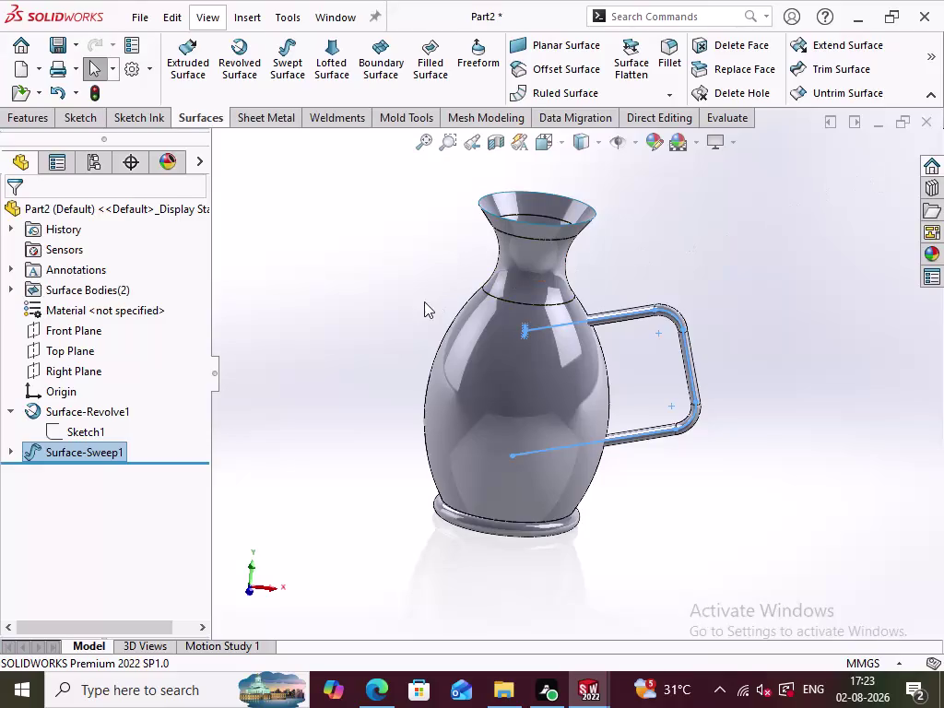
Orbit the jug to inspect the handle joints, neck and base.
click(399, 308)
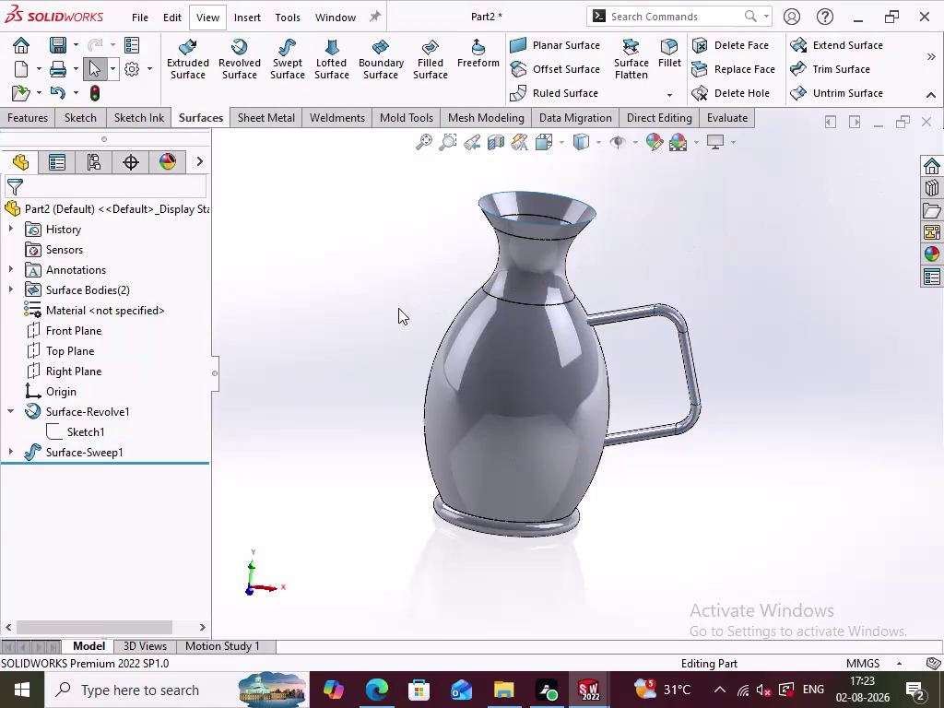
middle_drag(686, 471, 729, 489)
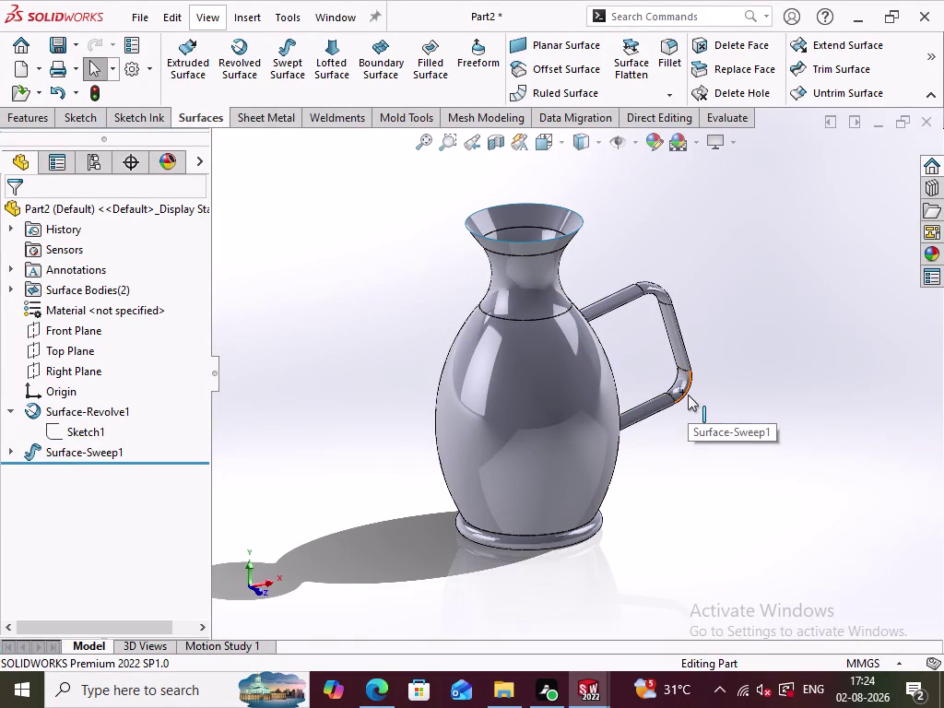
middle_drag(703, 483, 545, 522)
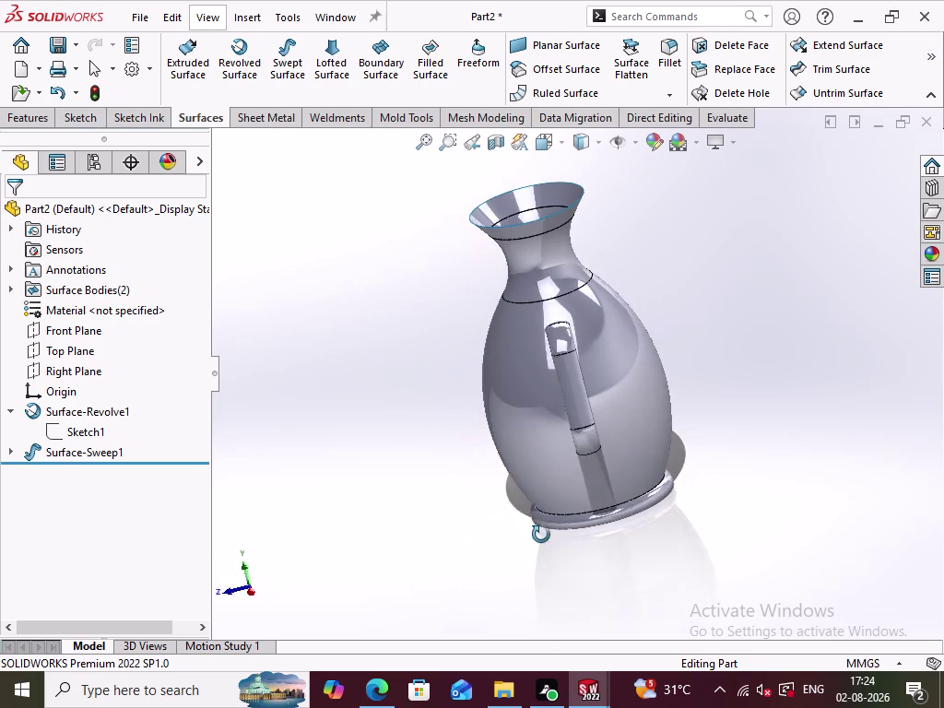
middle_drag(545, 521, 540, 541)
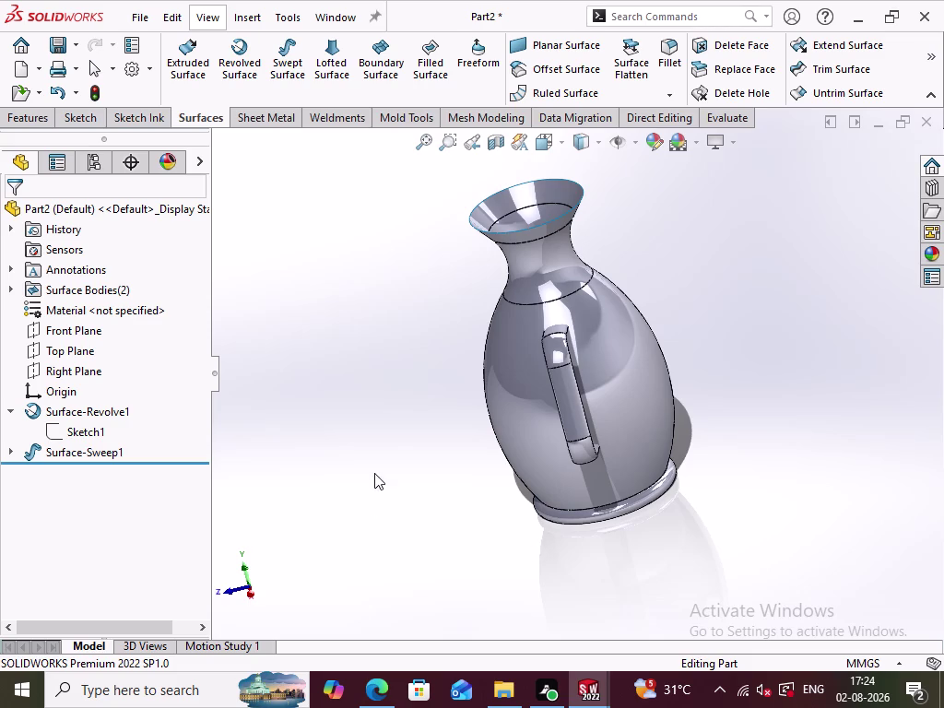
middle_drag(376, 467, 506, 541)
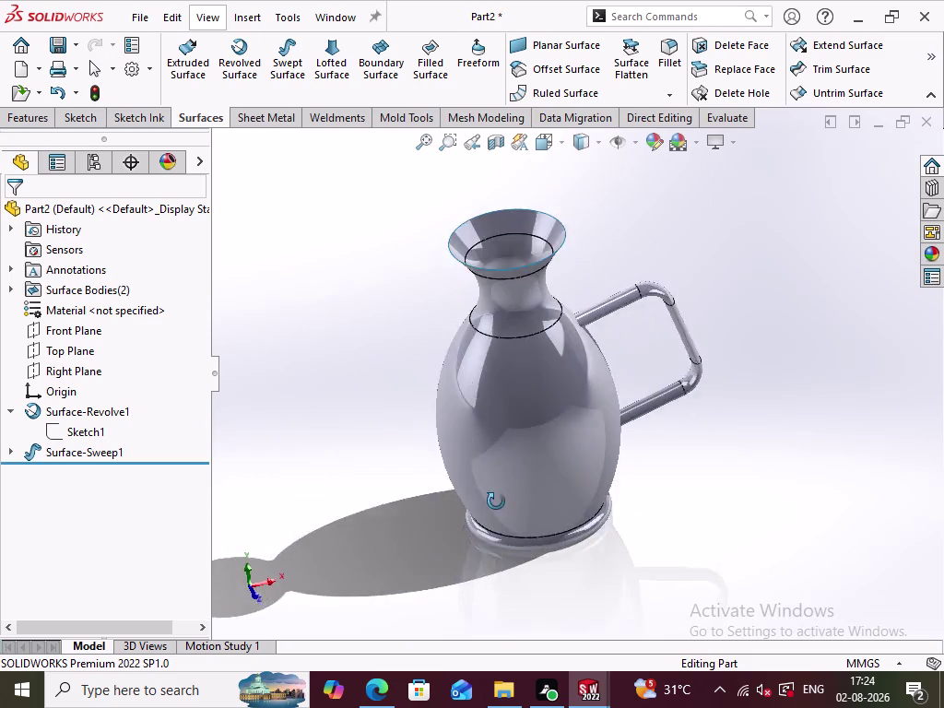
middle_drag(506, 541, 454, 514)
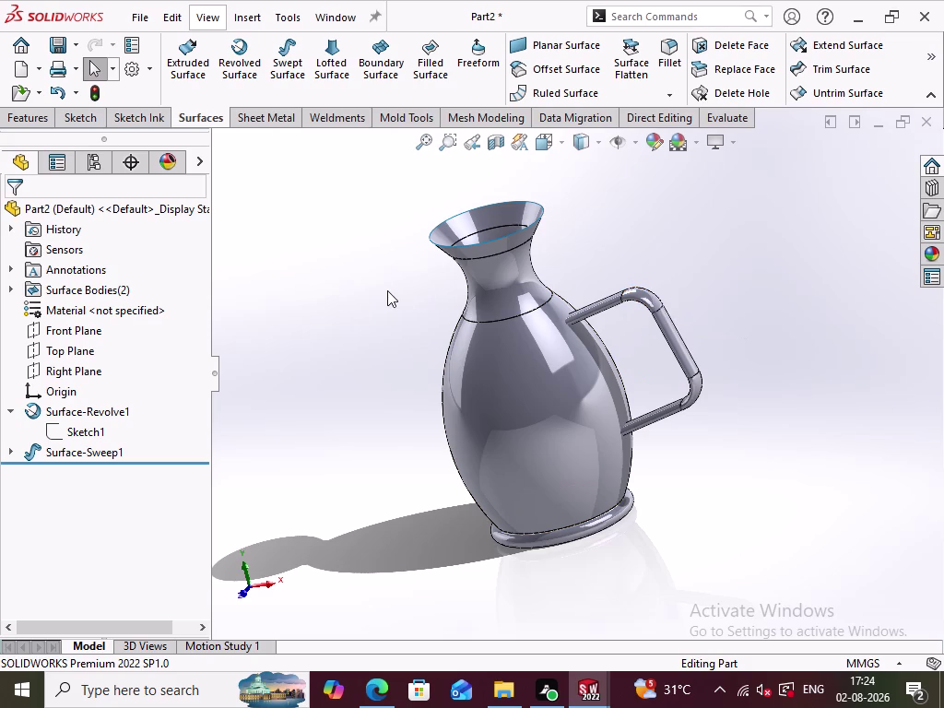
middle_drag(387, 291, 398, 233)
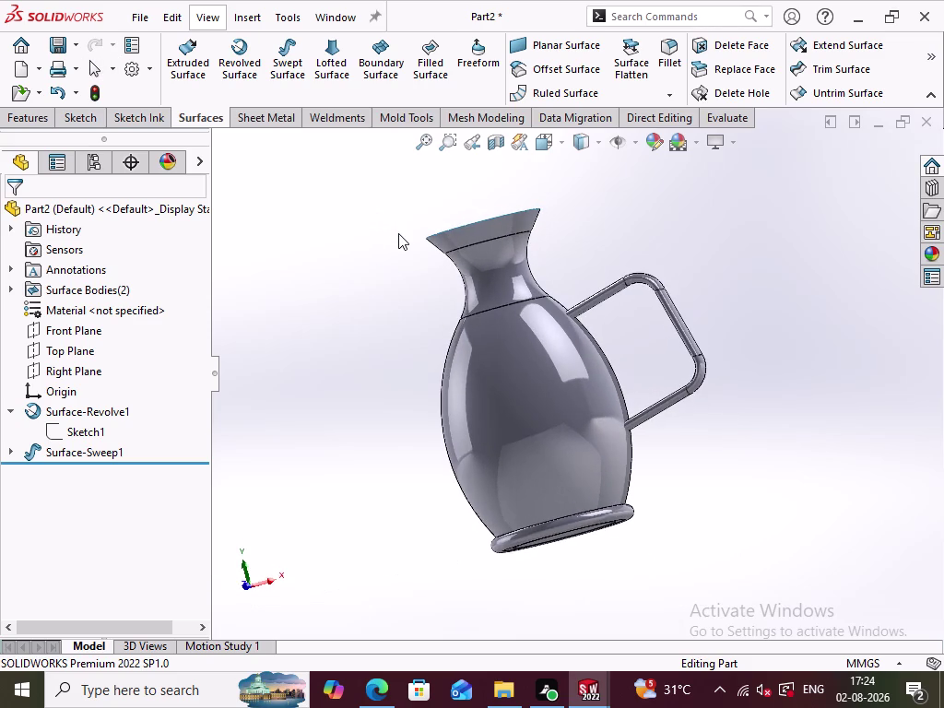
middle_drag(374, 361, 344, 306)
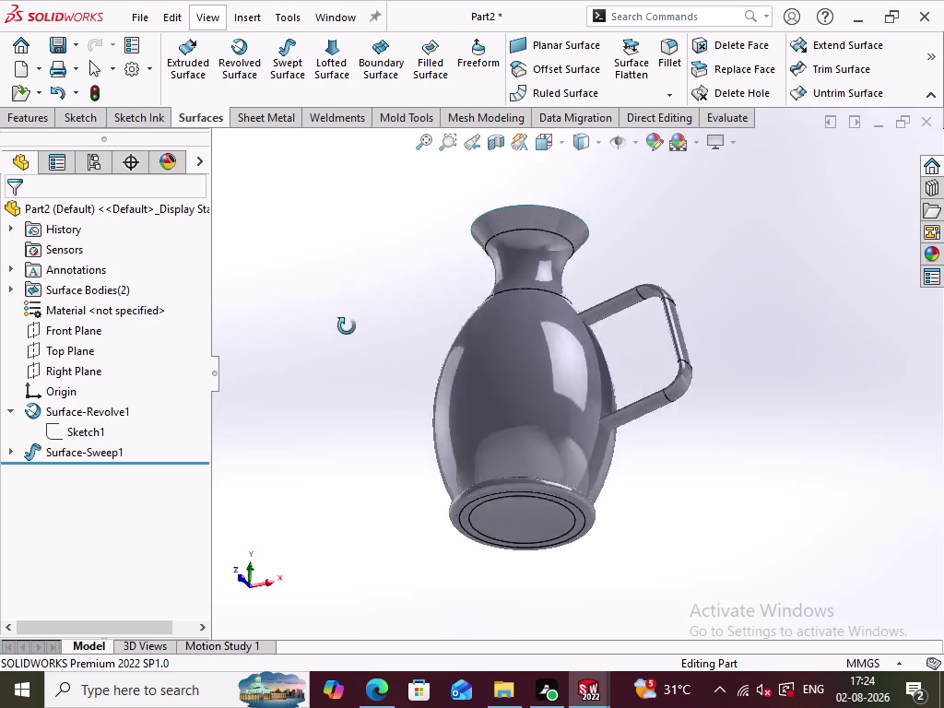
middle_drag(344, 306, 401, 402)
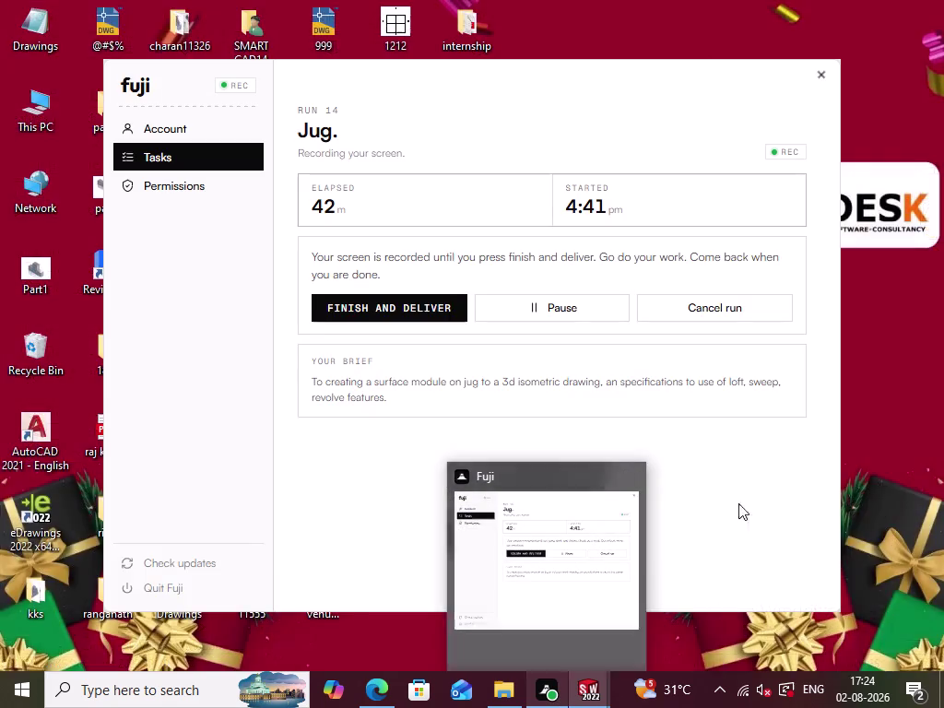
scroll(up, 3)
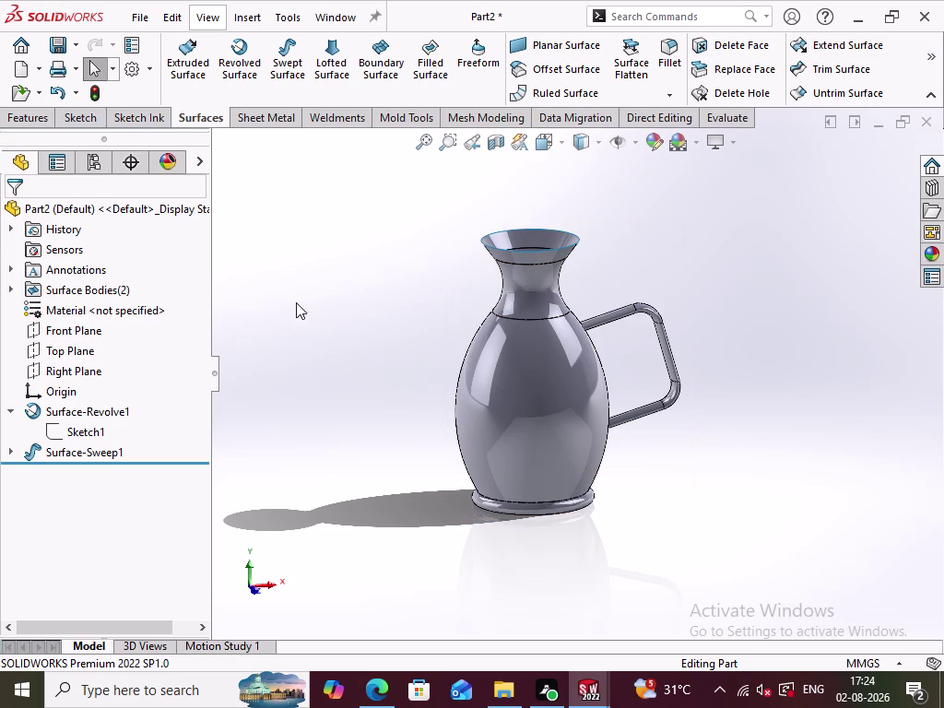
Start a reference plane offset 300 mm from the Top Plane.
click(484, 242)
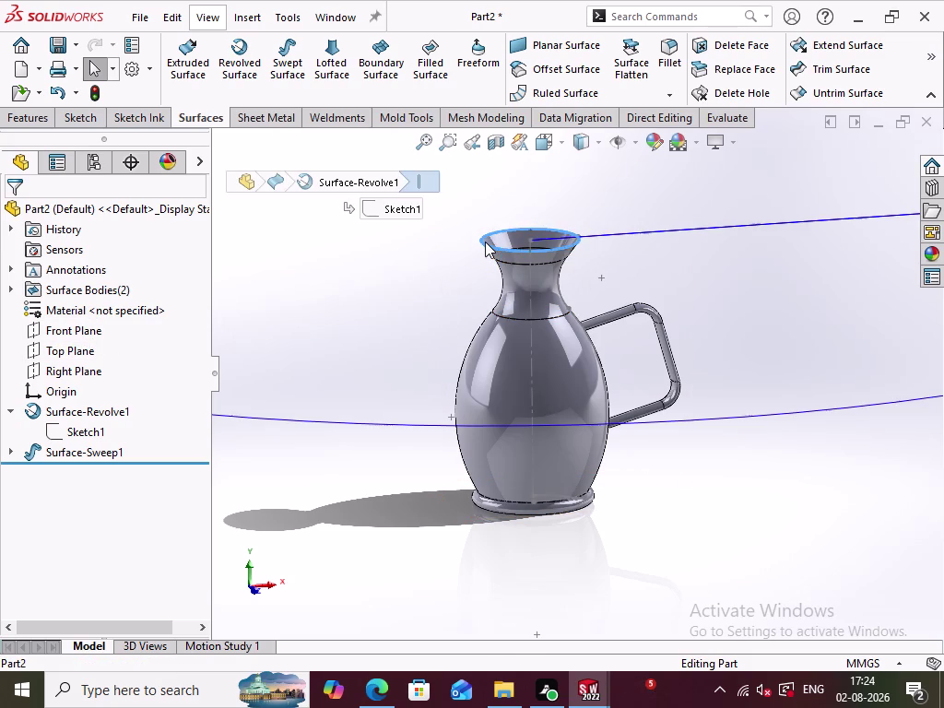
click(704, 282)
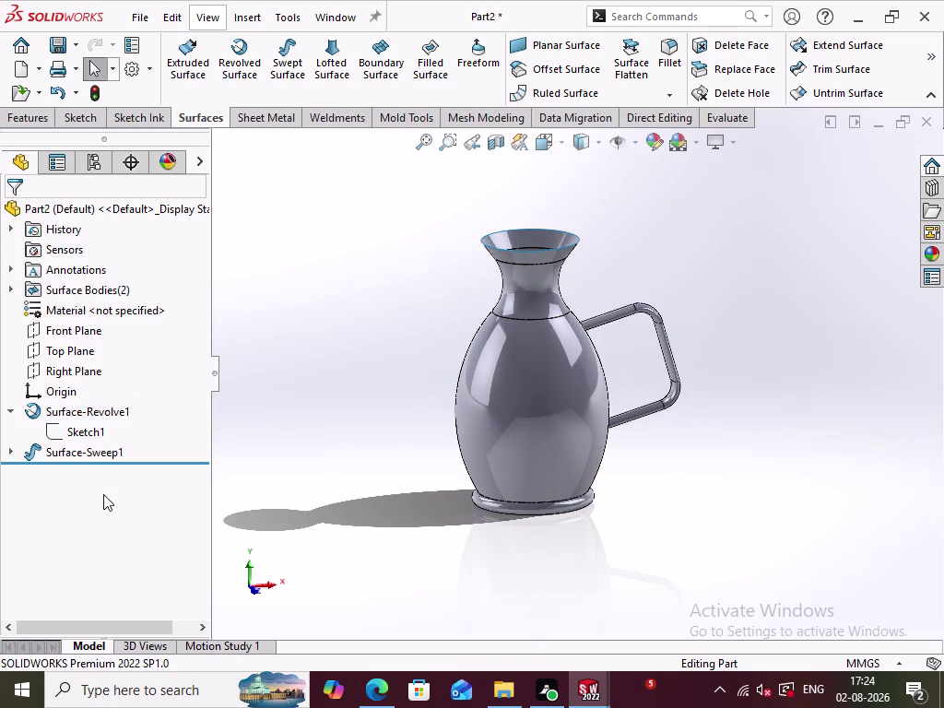
click(72, 354)
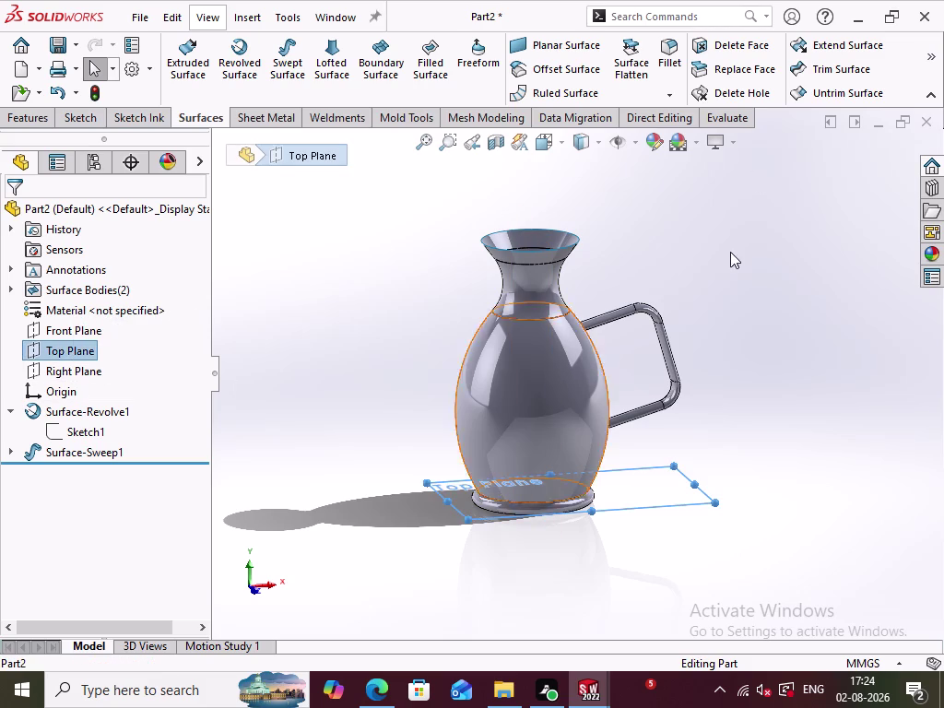
click(929, 58)
click(718, 123)
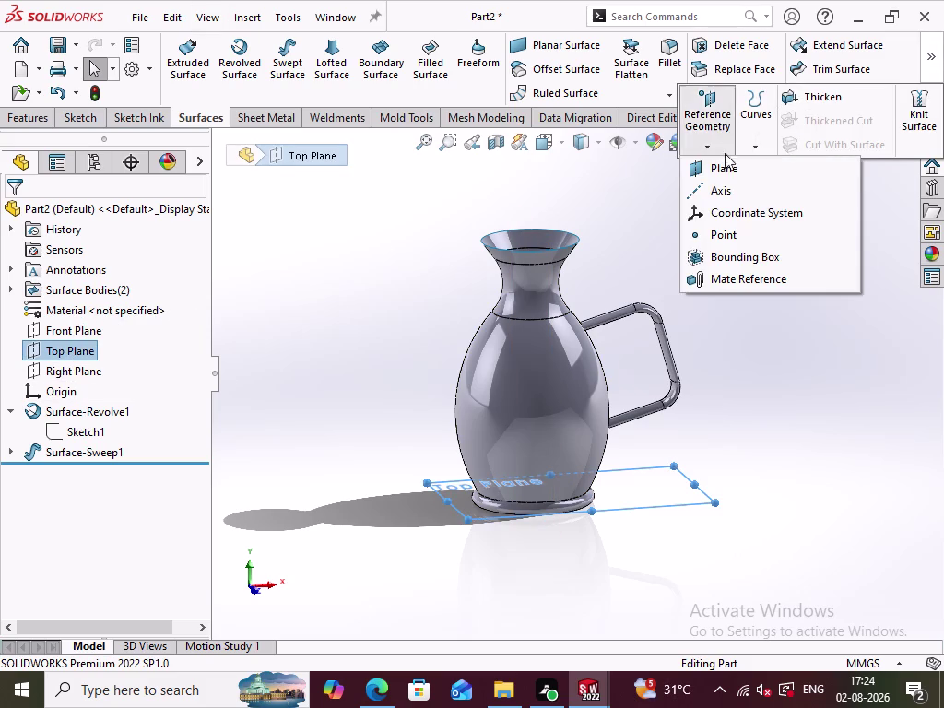
click(726, 160)
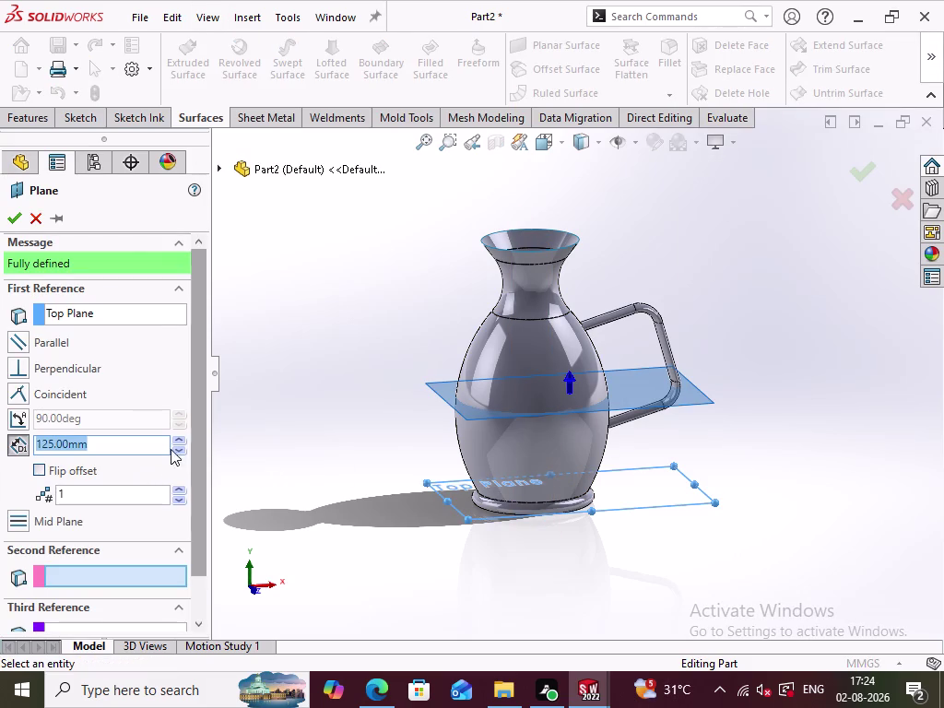
key(3)
text(00)
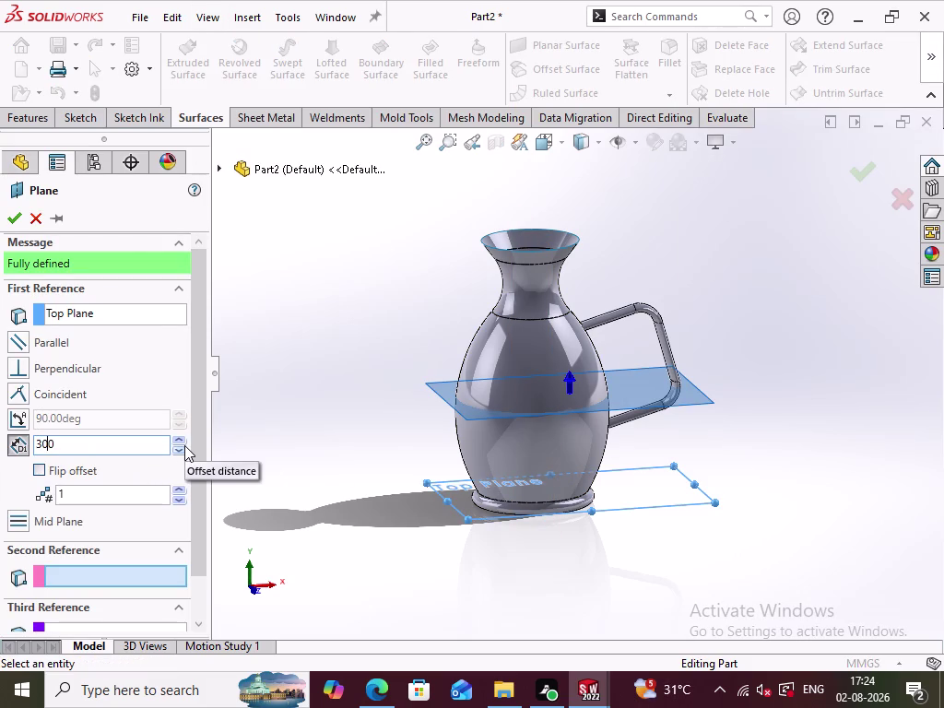
click(374, 386)
Change the plane offset to 320 mm, accept Plane1 and select it.
middle_drag(374, 385, 377, 348)
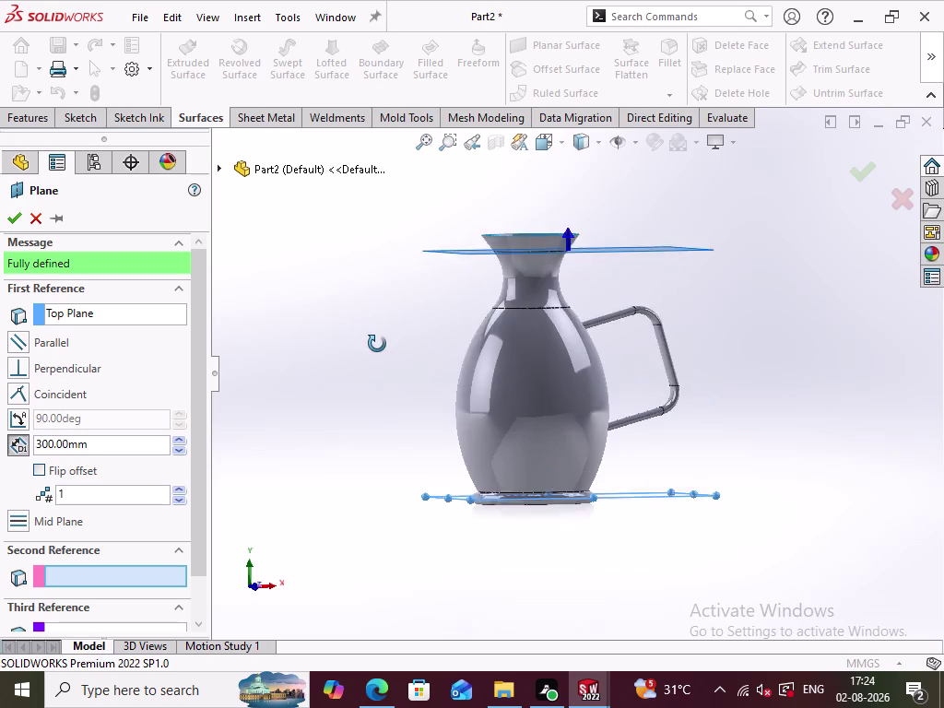
middle_drag(377, 348, 364, 354)
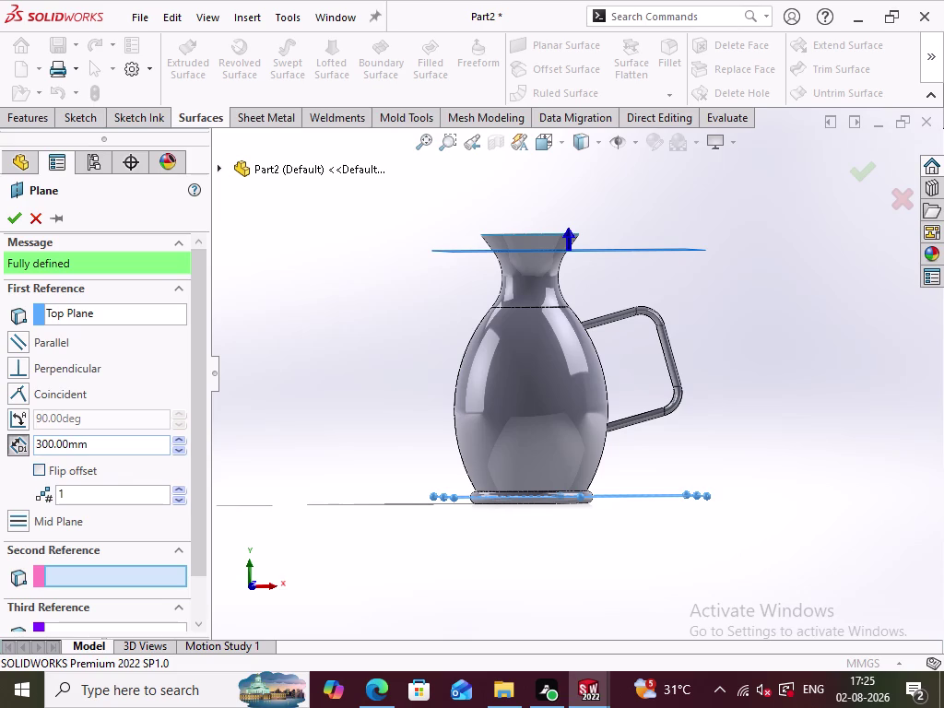
drag(102, 448, 15, 458)
text(32)
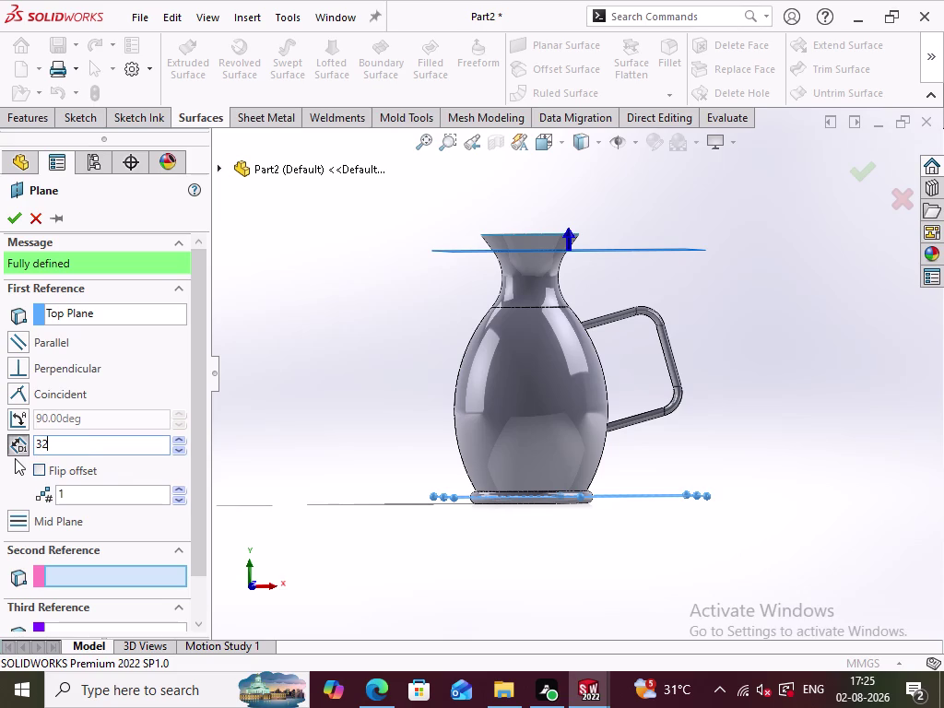
text(0)
key(Return)
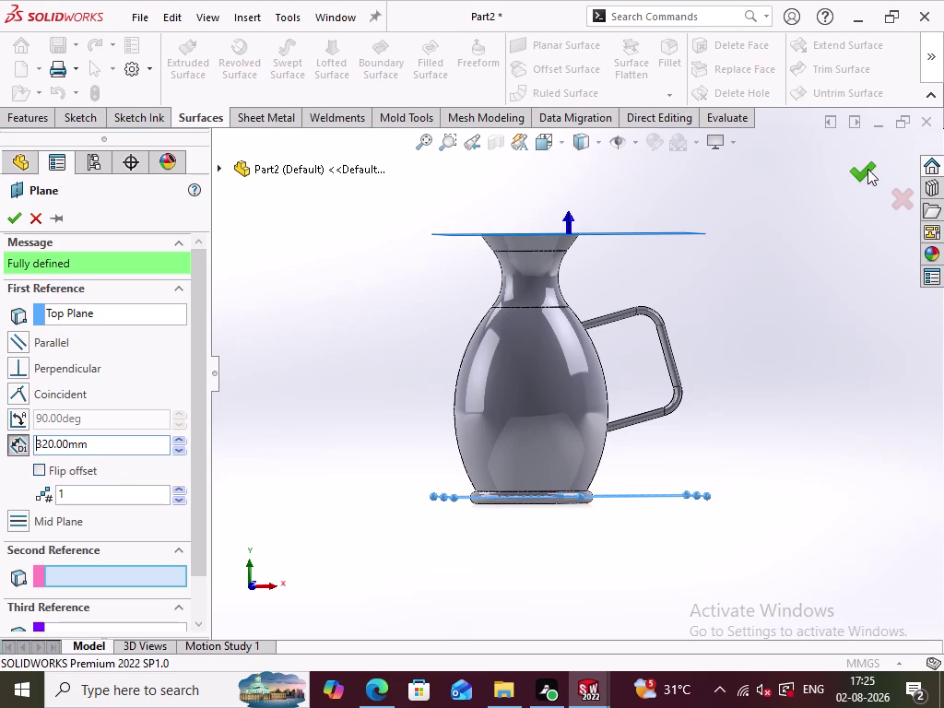
click(867, 169)
click(736, 266)
middle_drag(732, 282, 710, 400)
click(662, 290)
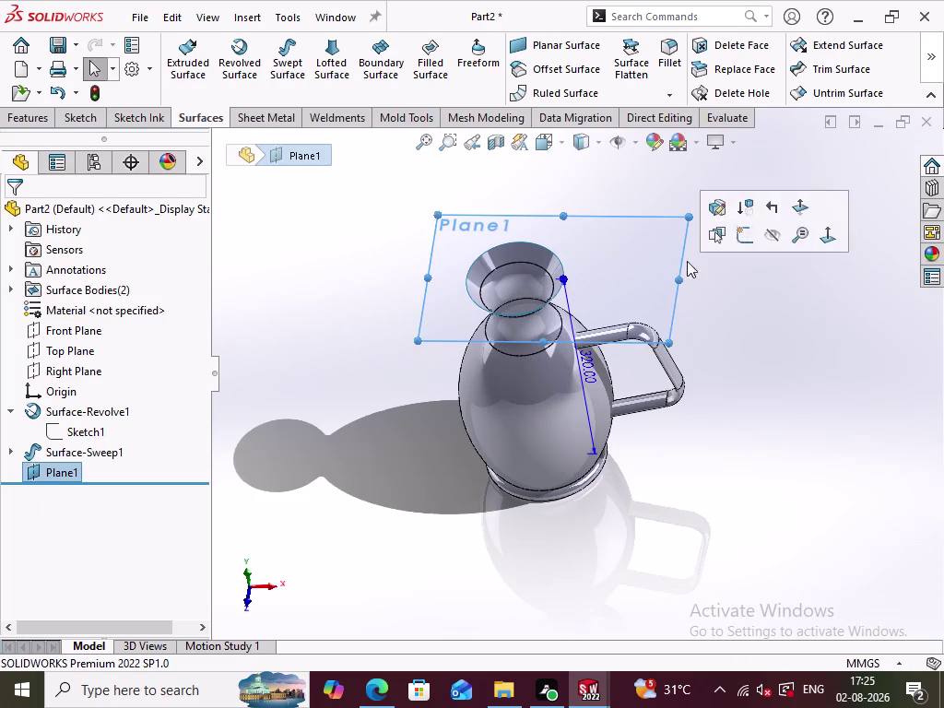
Open a new sketch on Plane1 and hide the plane.
click(746, 243)
scroll(up, 3)
scroll(up, 3)
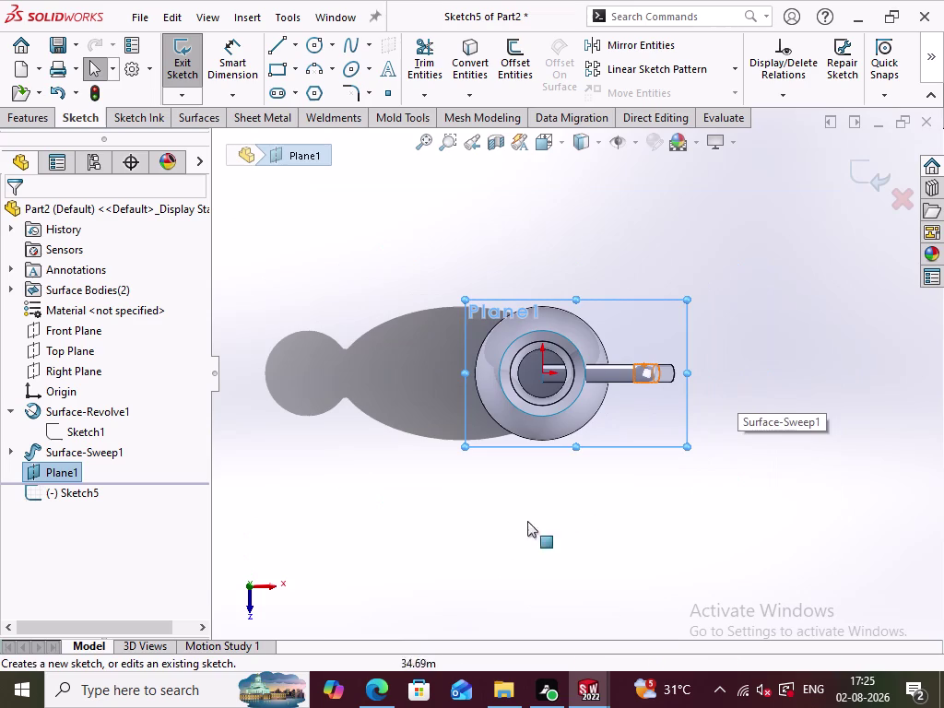
click(483, 527)
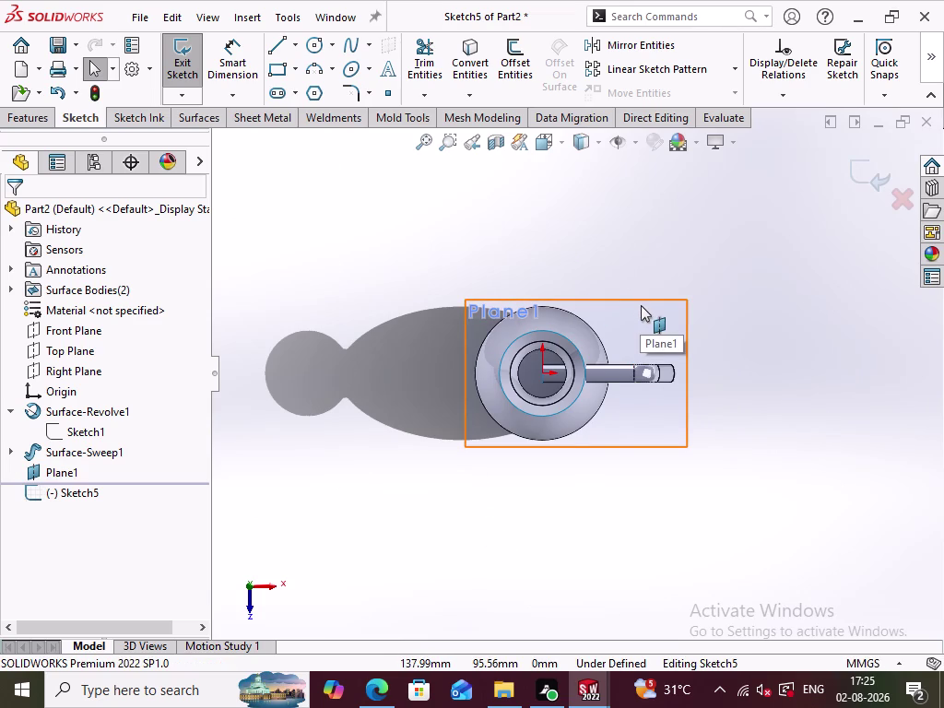
right_click(58, 471)
click(109, 360)
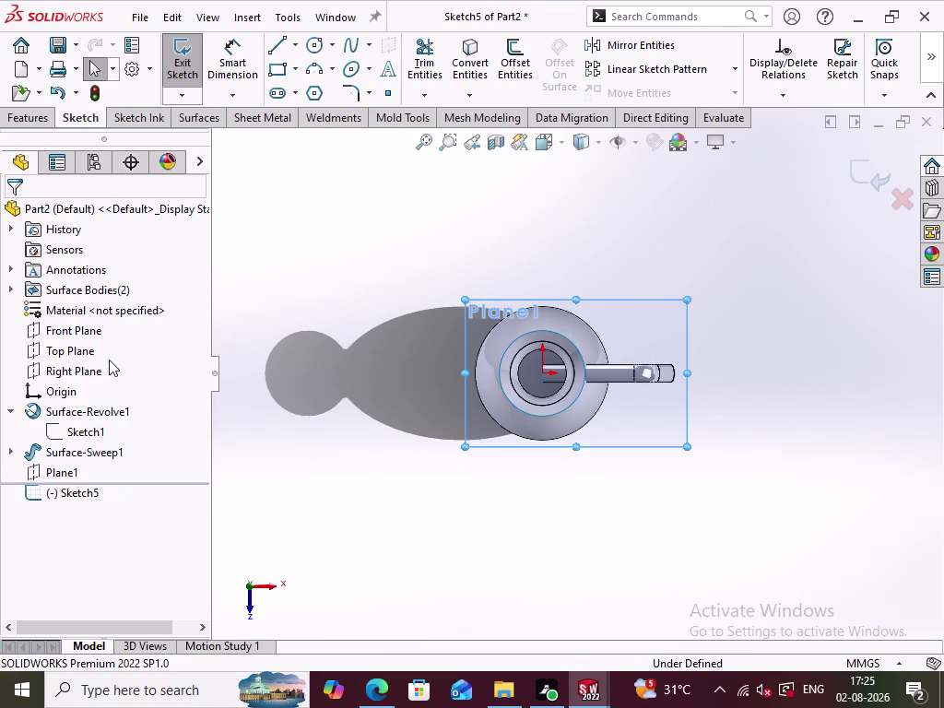
click(373, 448)
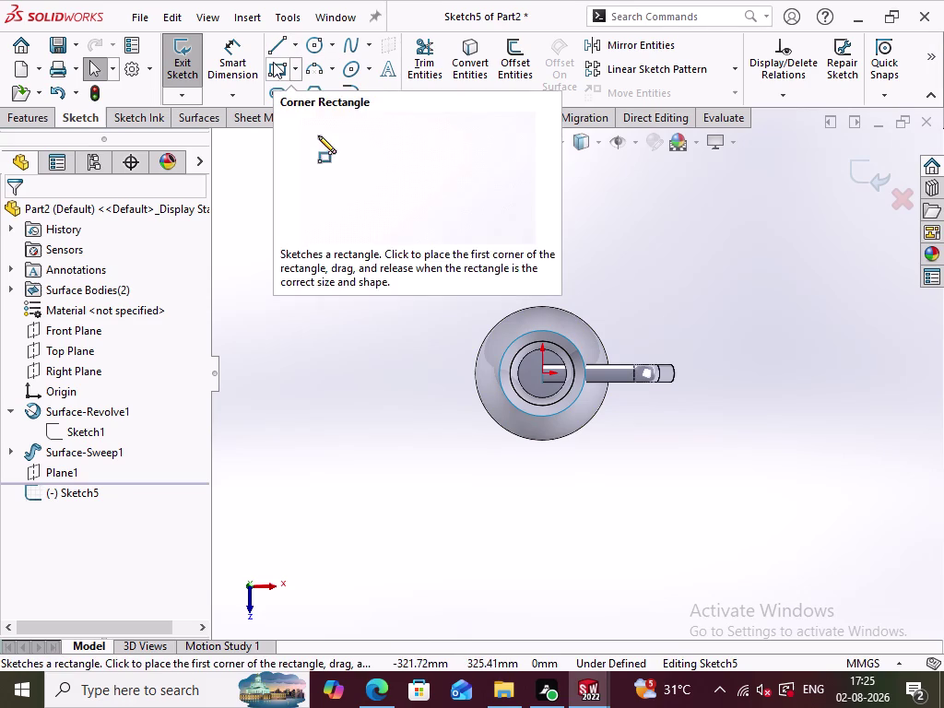
Draw a horizontal centerline leftward from the origin.
click(296, 47)
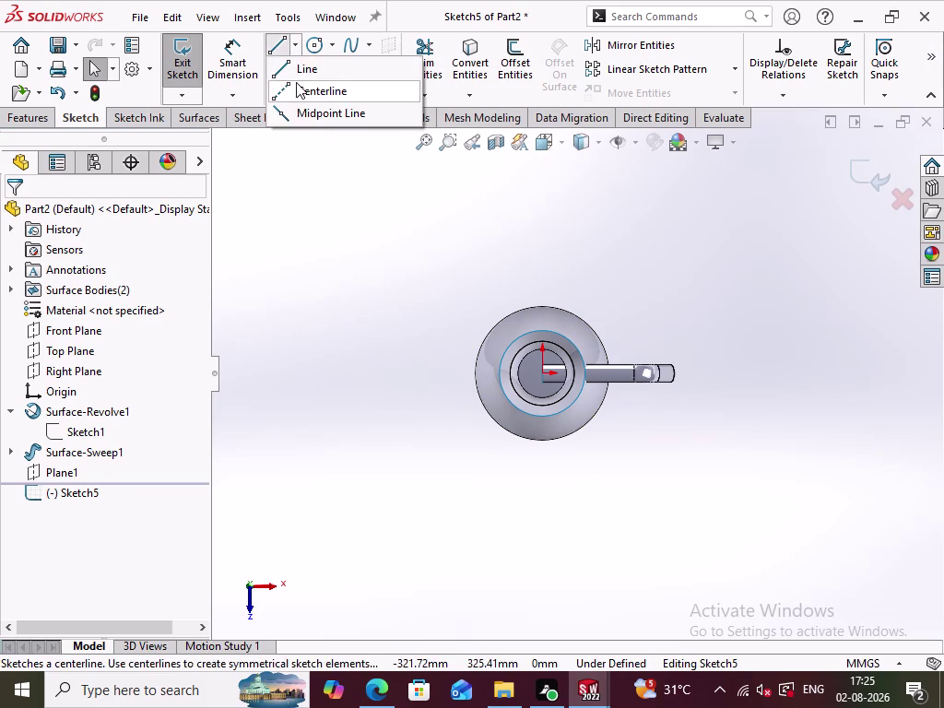
click(289, 89)
click(539, 376)
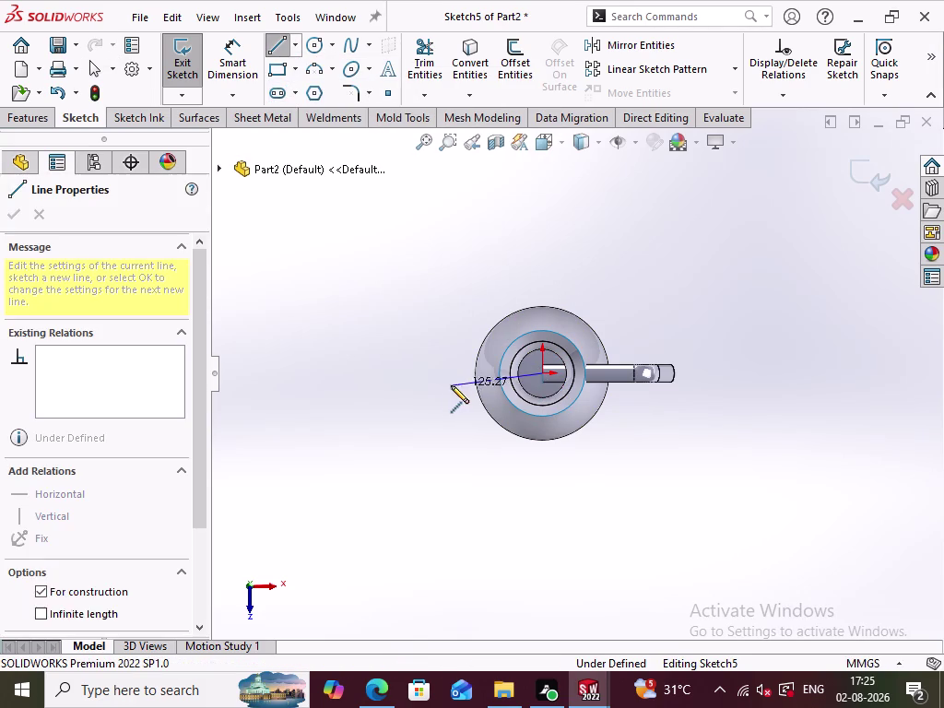
click(438, 374)
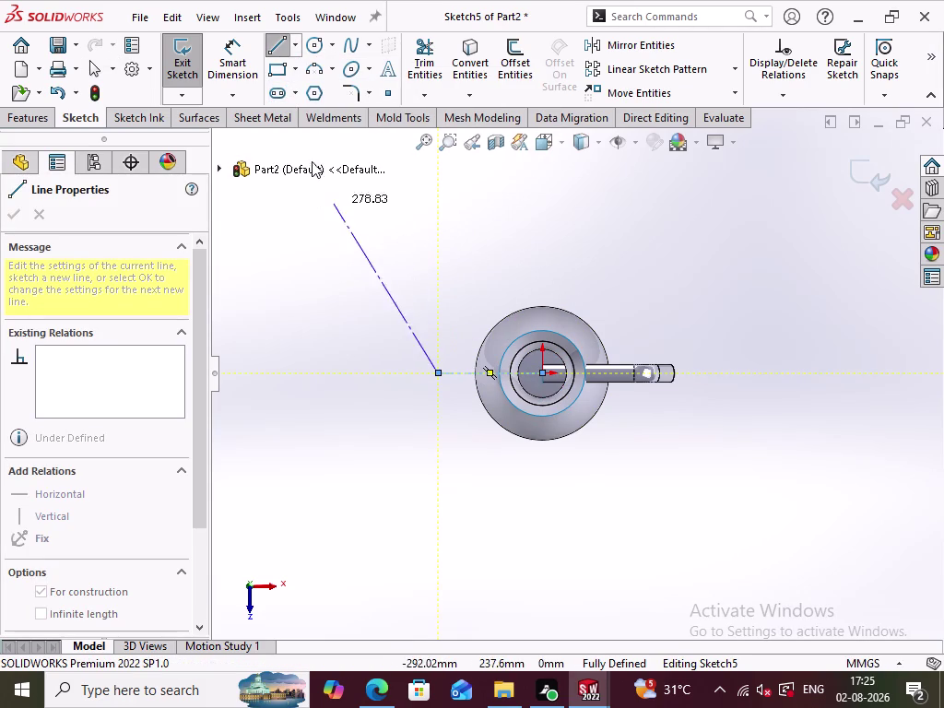
click(279, 45)
Undo the stray short line drawn by mistake.
click(351, 258)
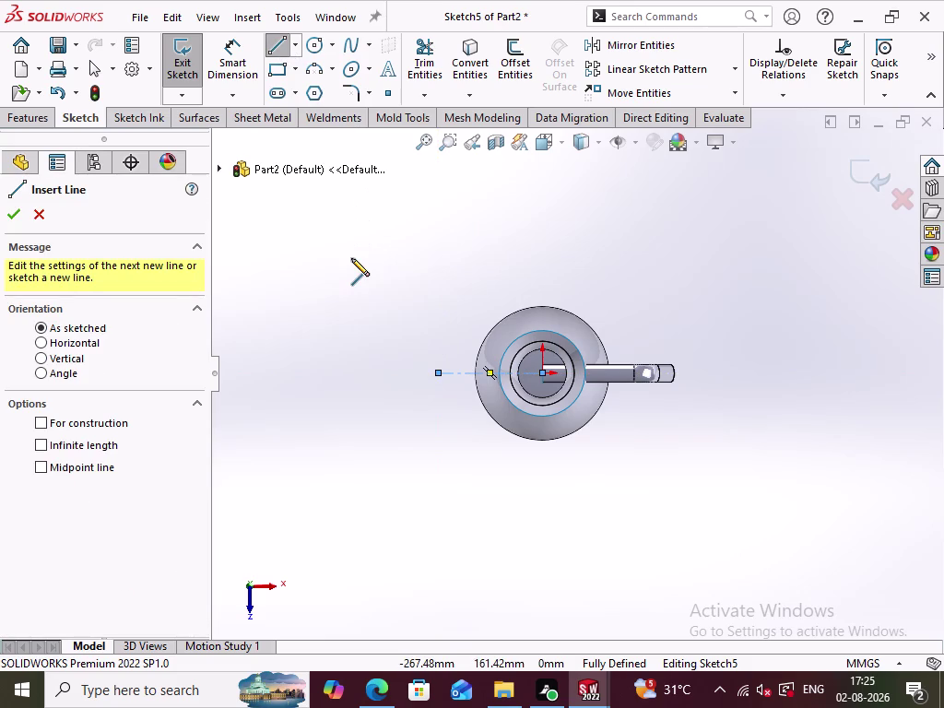
click(352, 306)
click(275, 46)
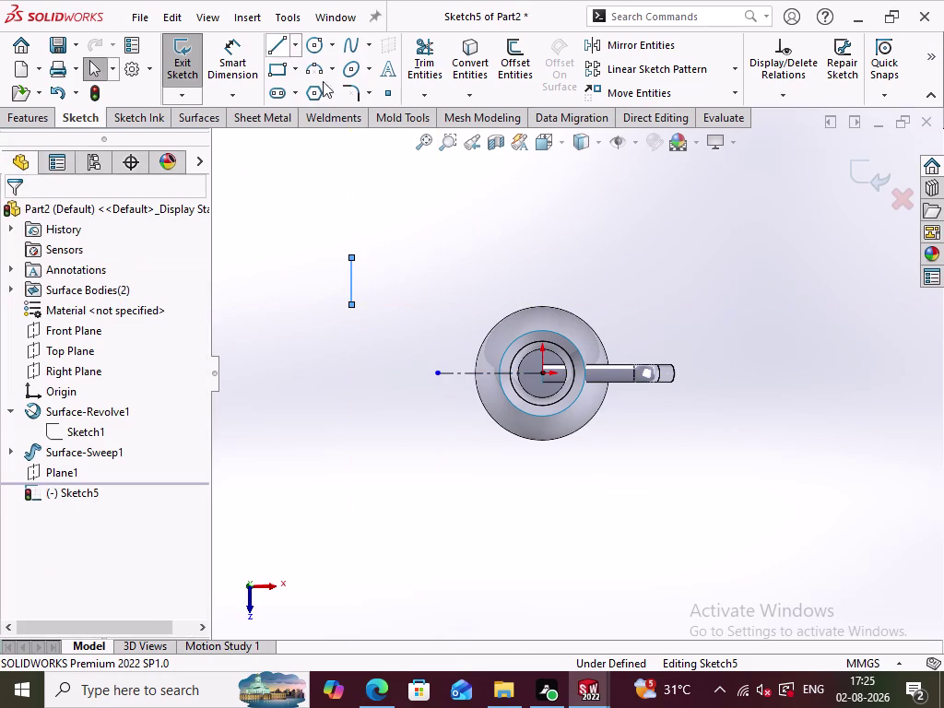
click(355, 202)
key(ctrl+z)
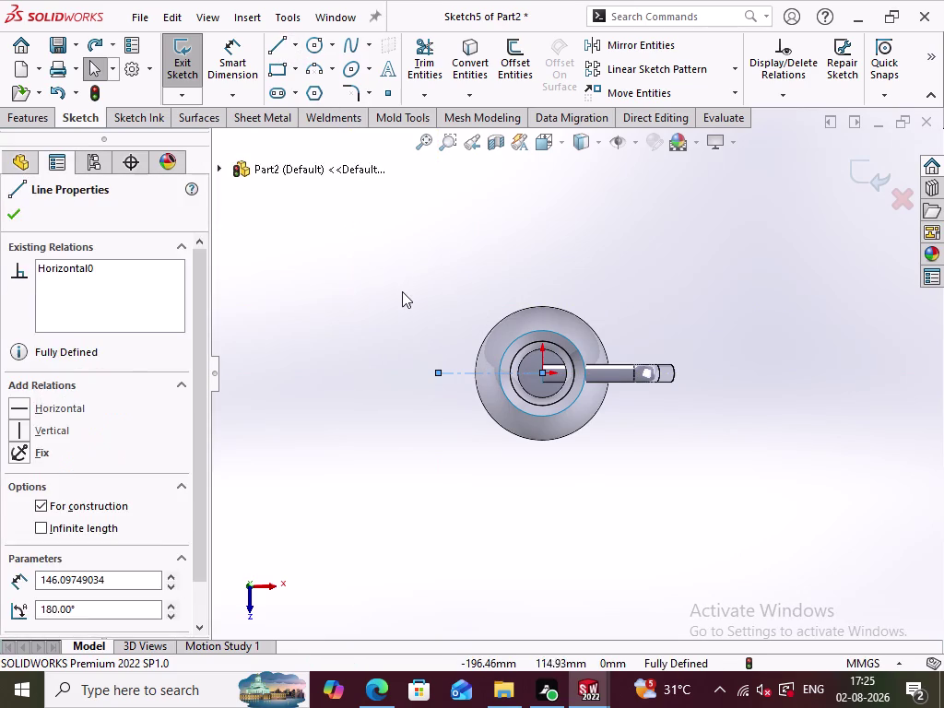
click(402, 291)
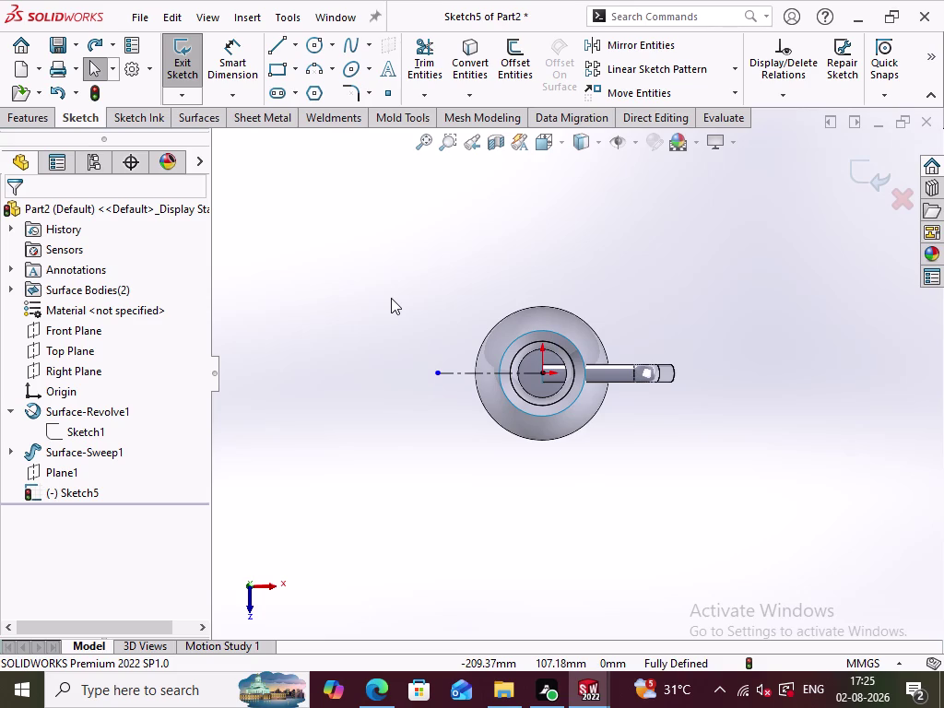
click(250, 74)
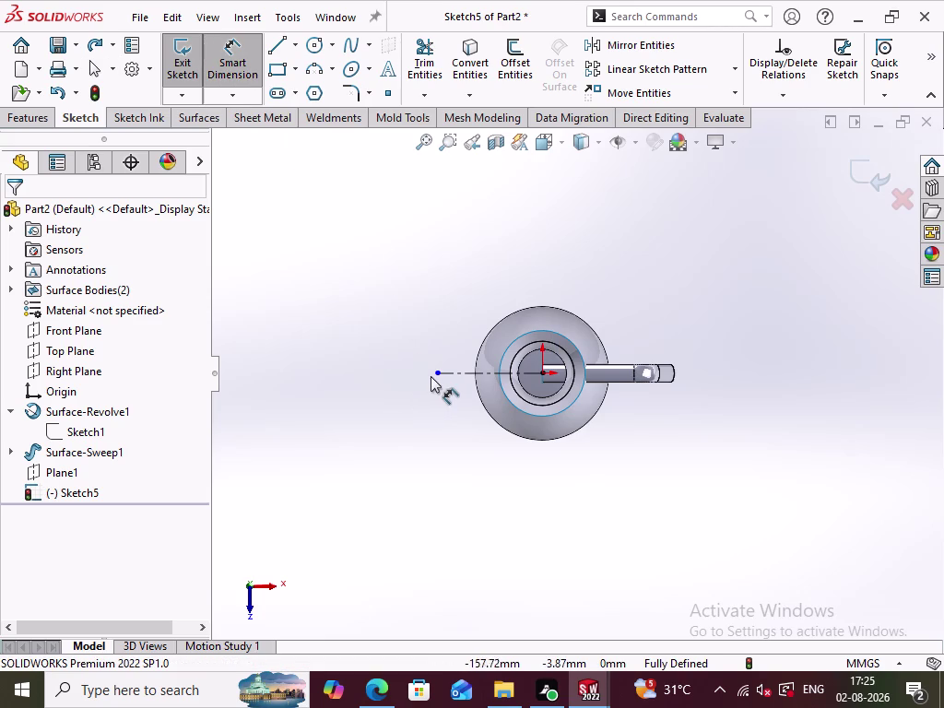
Dimension the centerline between its endpoints at 75 mm and exit Smart Dimension.
click(435, 376)
click(545, 373)
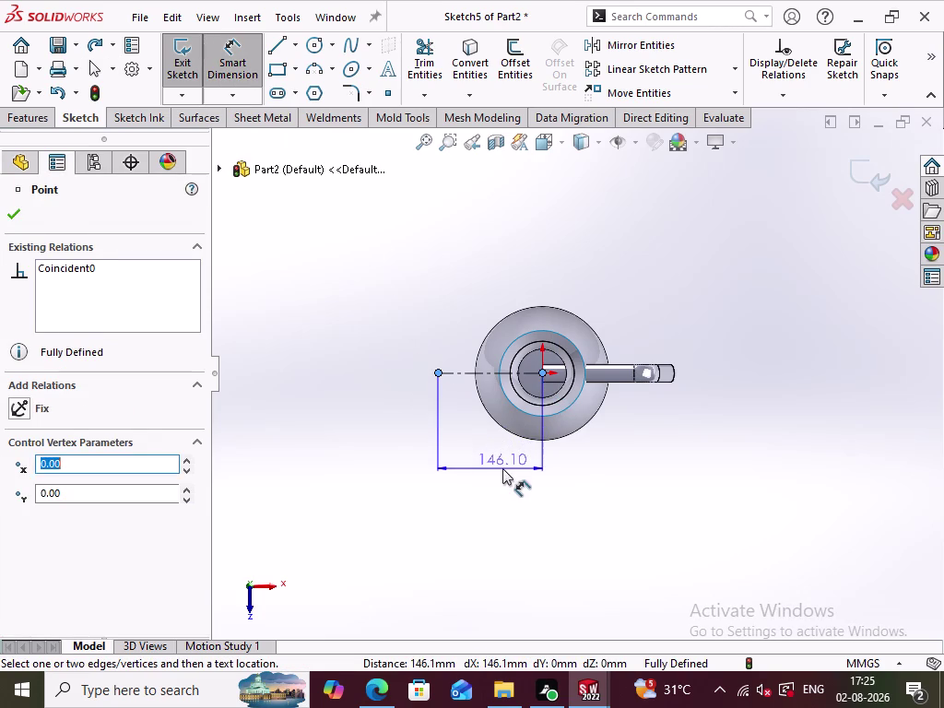
click(503, 468)
text(7)
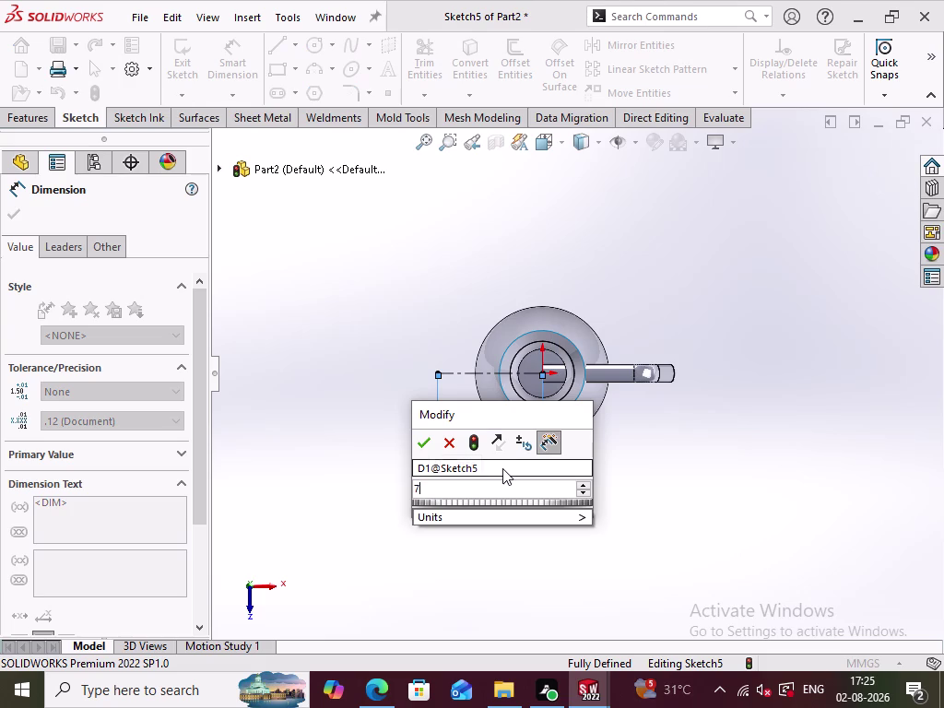
text(4)
key(BackSpace)
key(5)
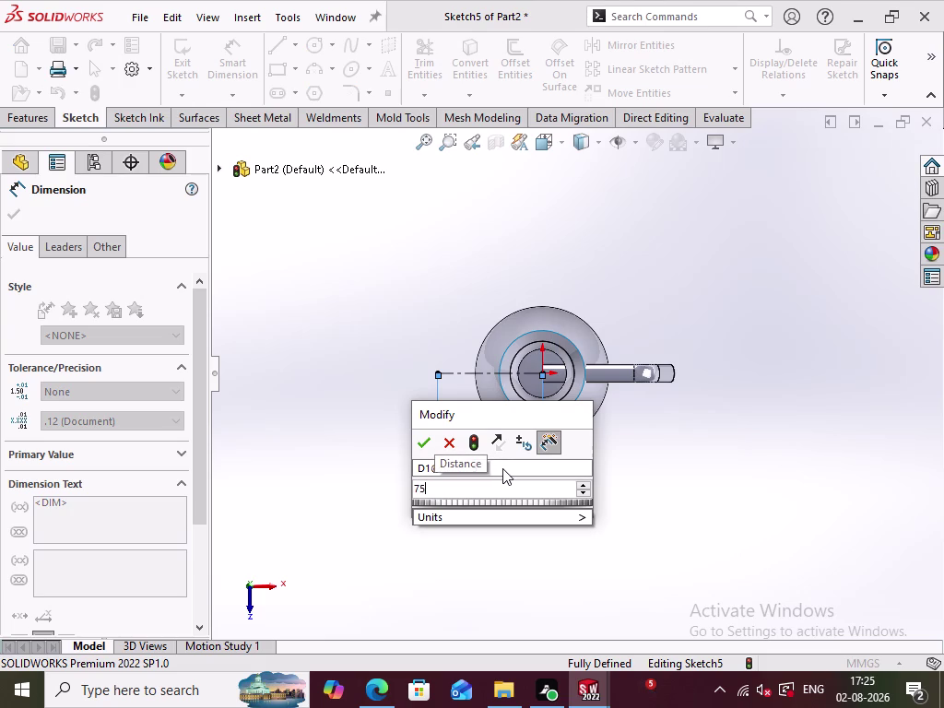
key(Return)
click(655, 520)
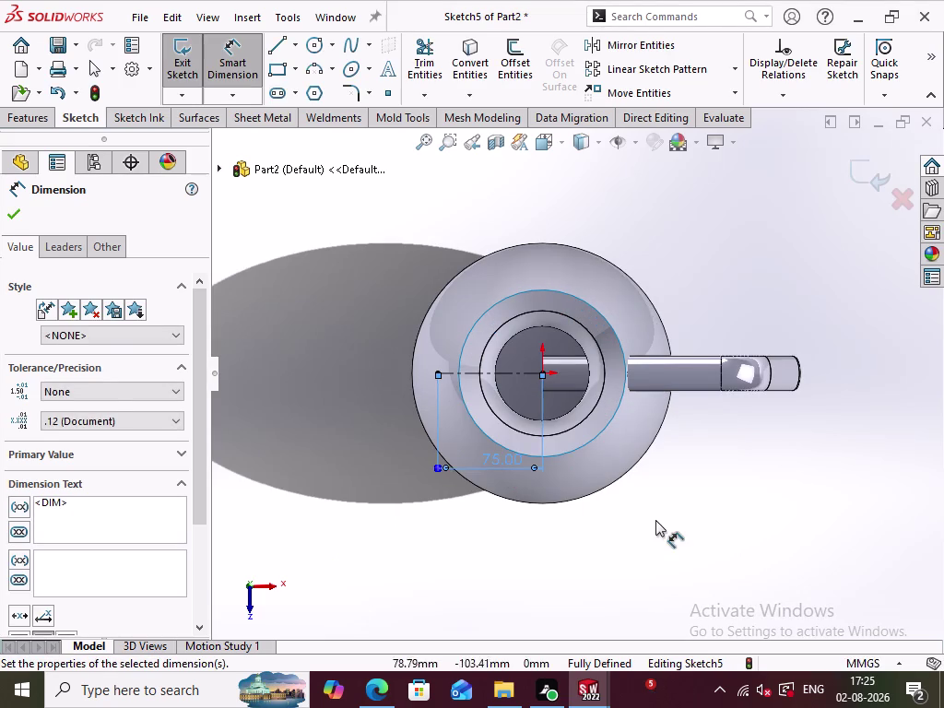
click(240, 61)
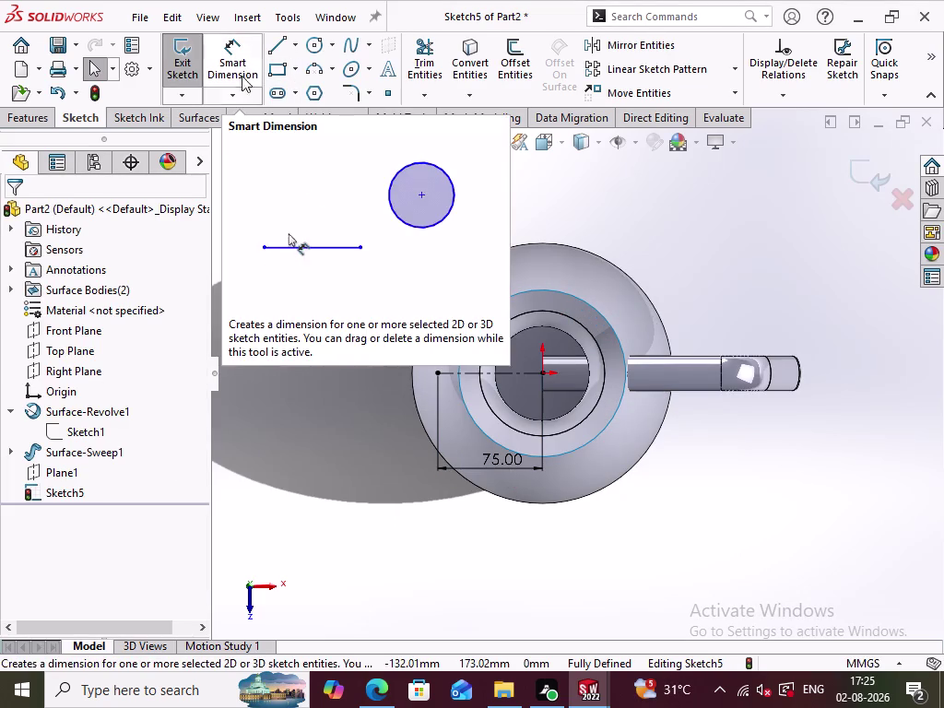
click(303, 222)
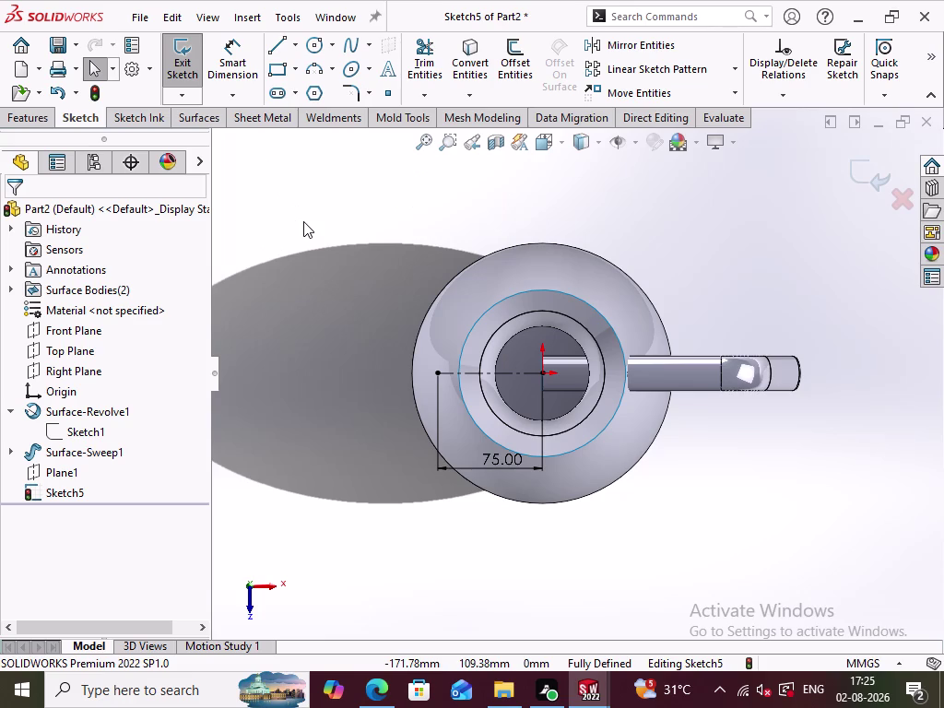